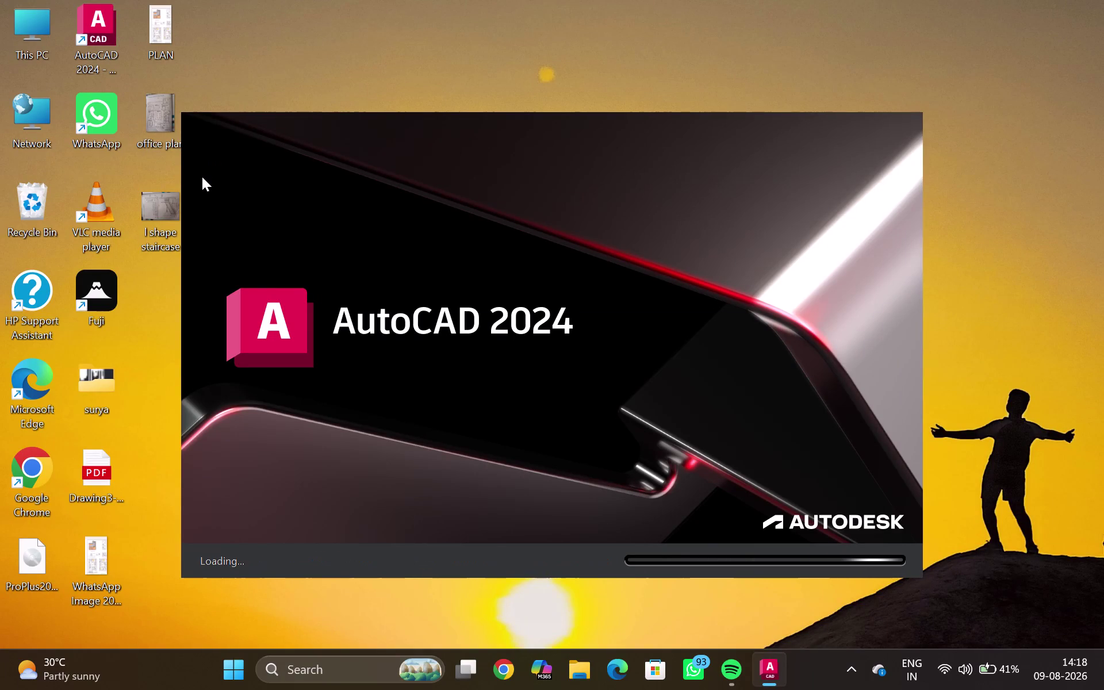
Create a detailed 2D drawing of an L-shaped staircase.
Scroll through the Start tab's Recent drawings gallery after AutoCAD 2024 finishes loading.
scroll(down, 3)
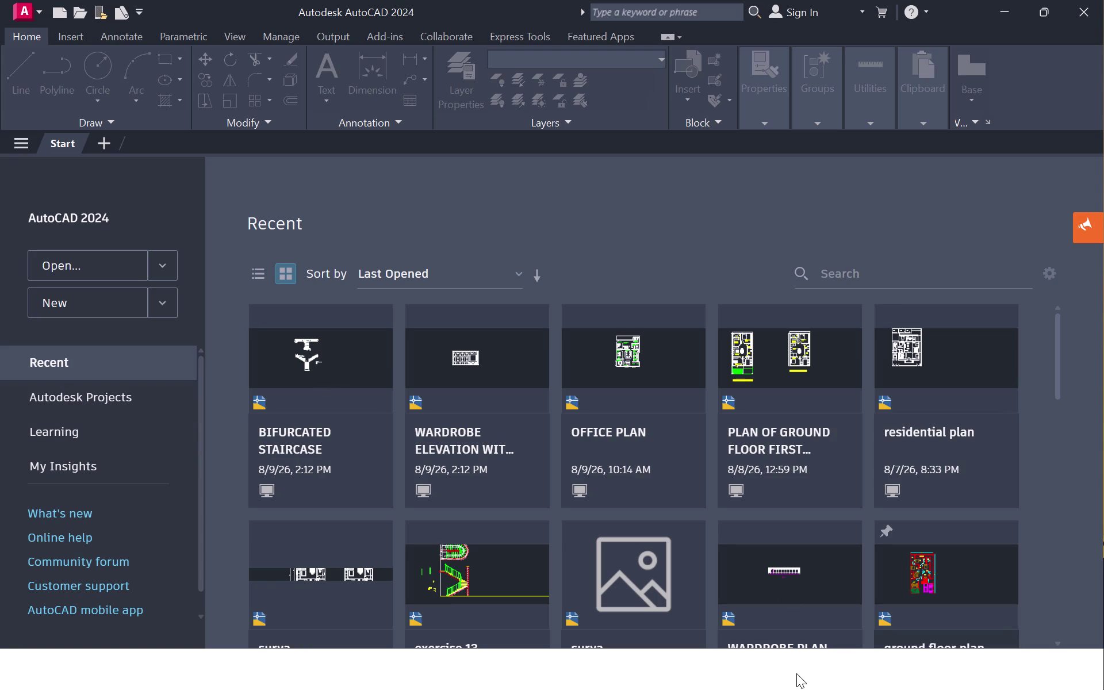
key(Escape)
scroll(down, 3)
scroll(up, 3)
click(998, 14)
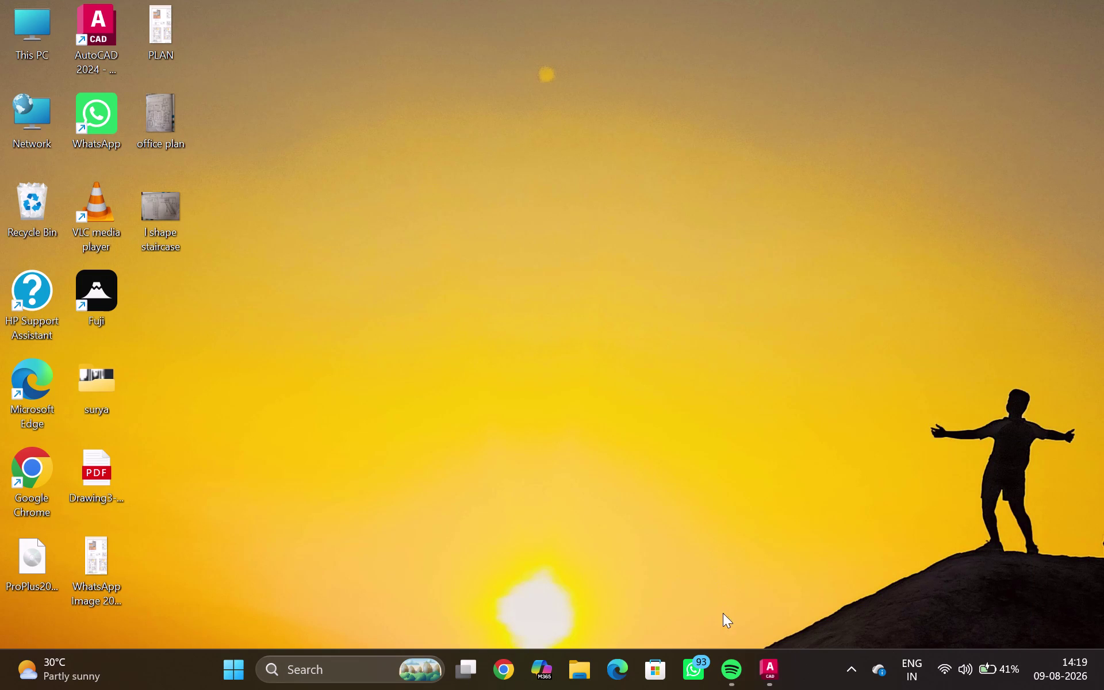
double_click(767, 685)
click(765, 668)
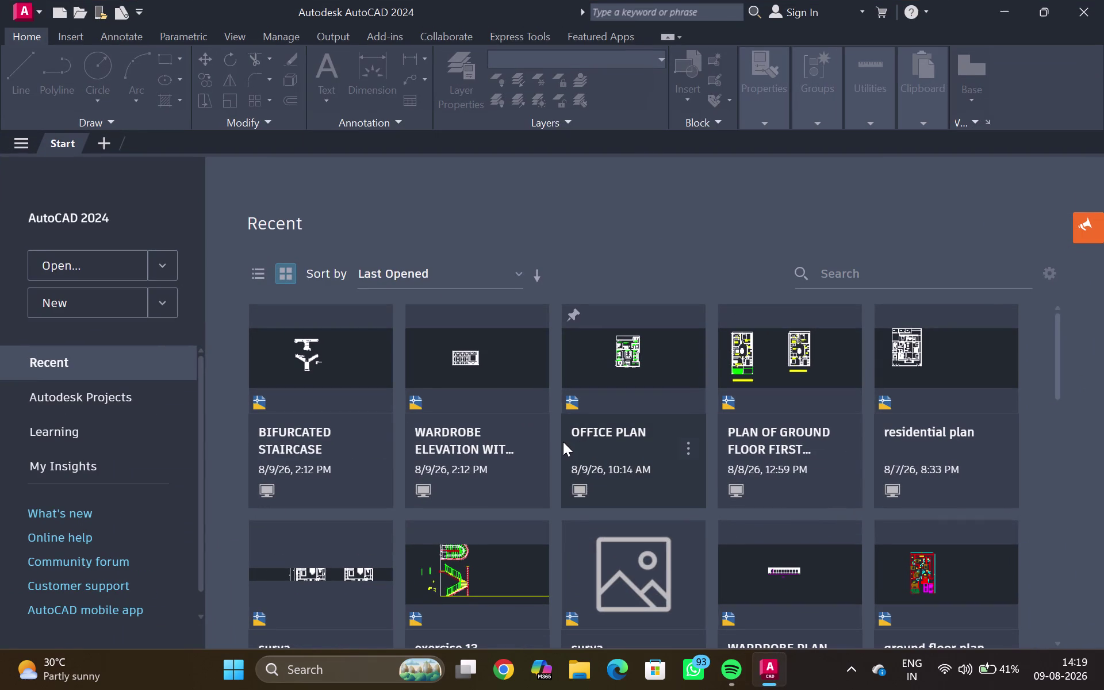
click(861, 676)
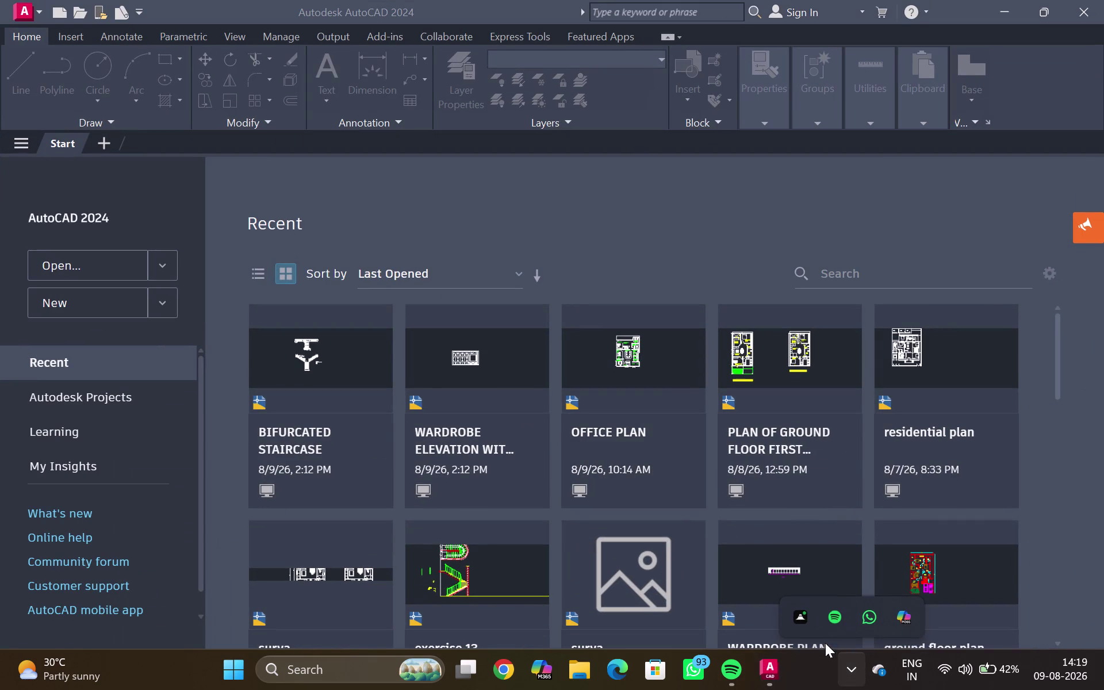